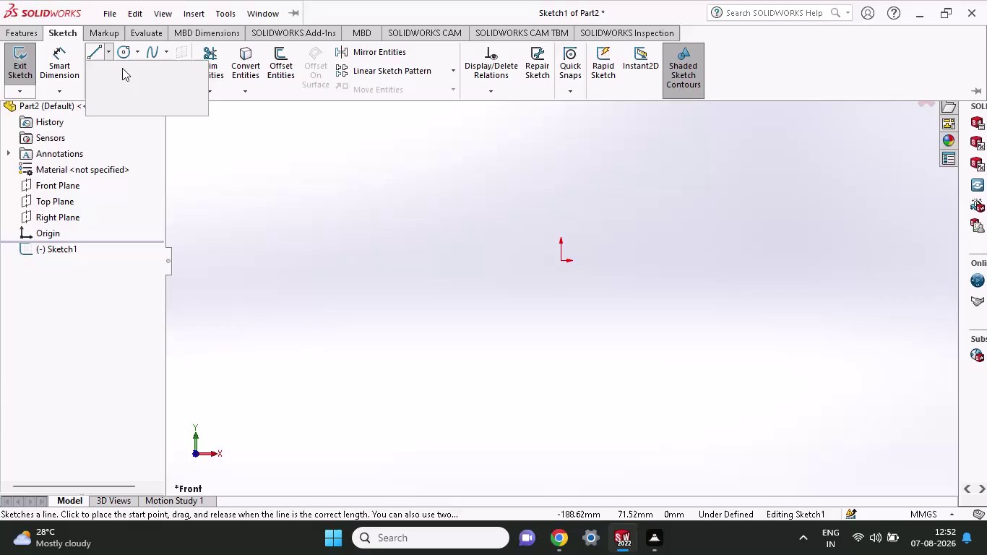
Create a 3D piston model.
Switch the sketch Line tool to the Centerline type.
click(118, 82)
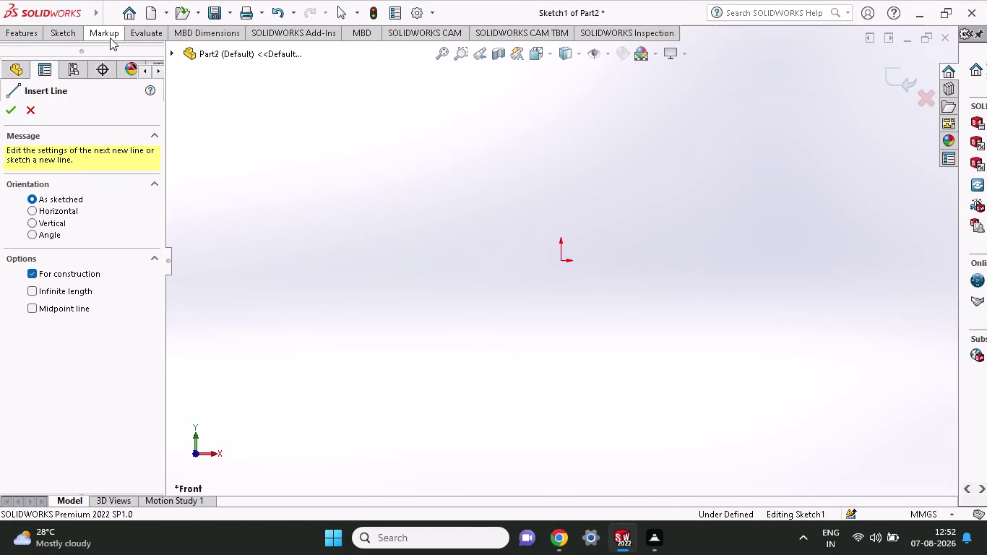
click(78, 39)
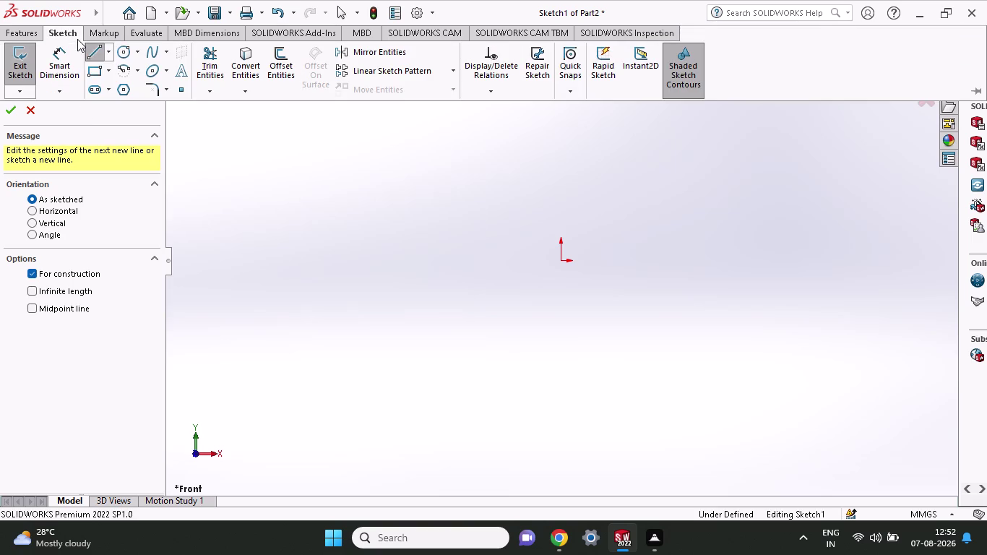
click(104, 55)
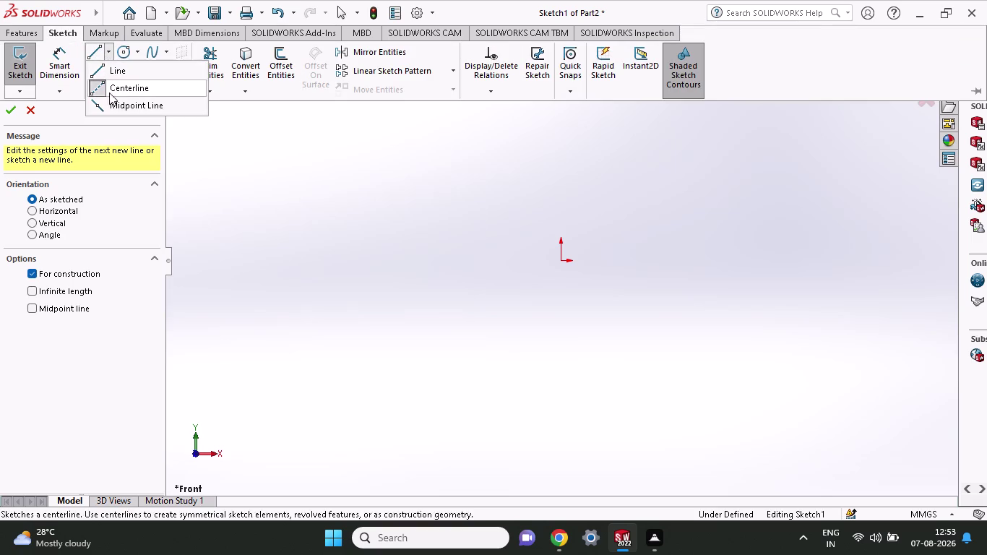
click(110, 86)
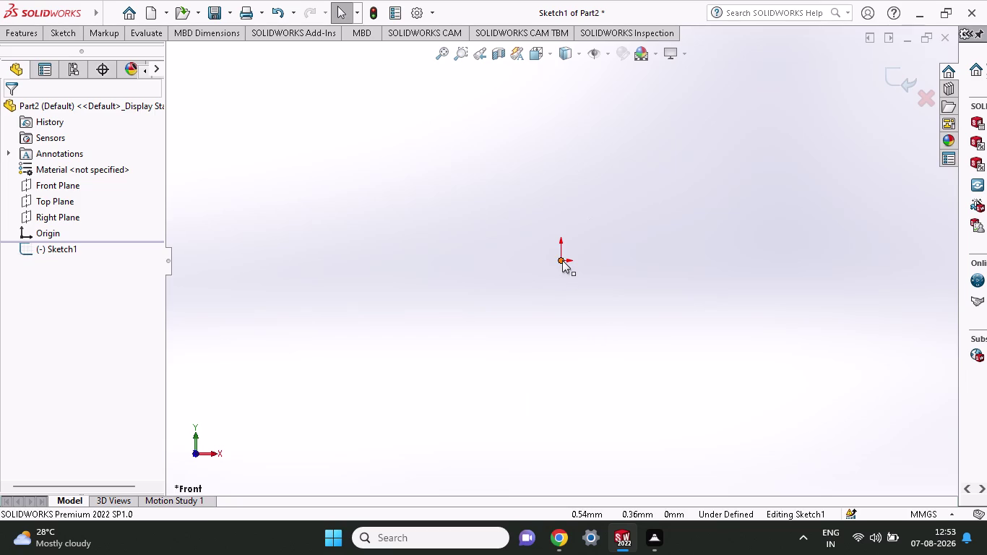
Draw a horizontal centerline about 65.53 long from the origin to the right.
click(59, 34)
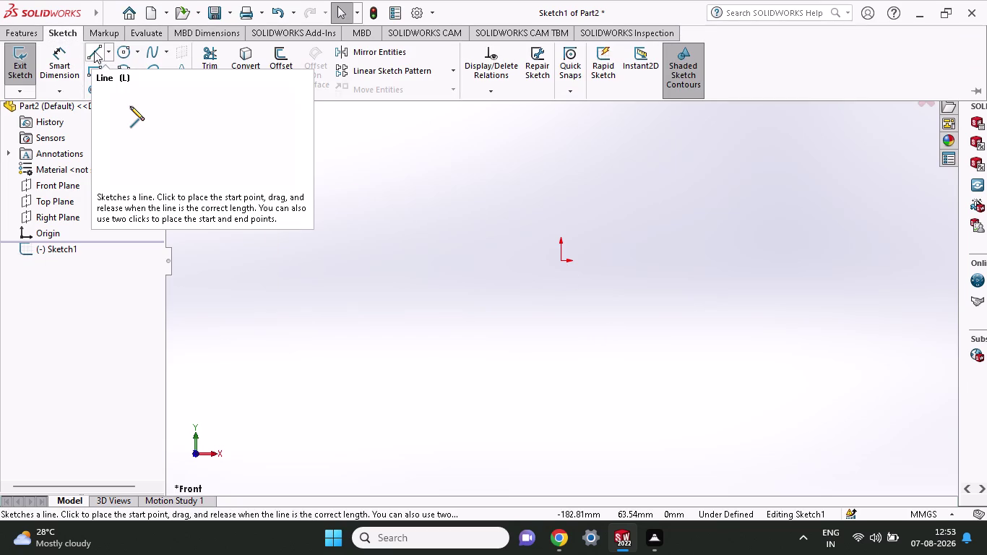
click(106, 54)
click(115, 85)
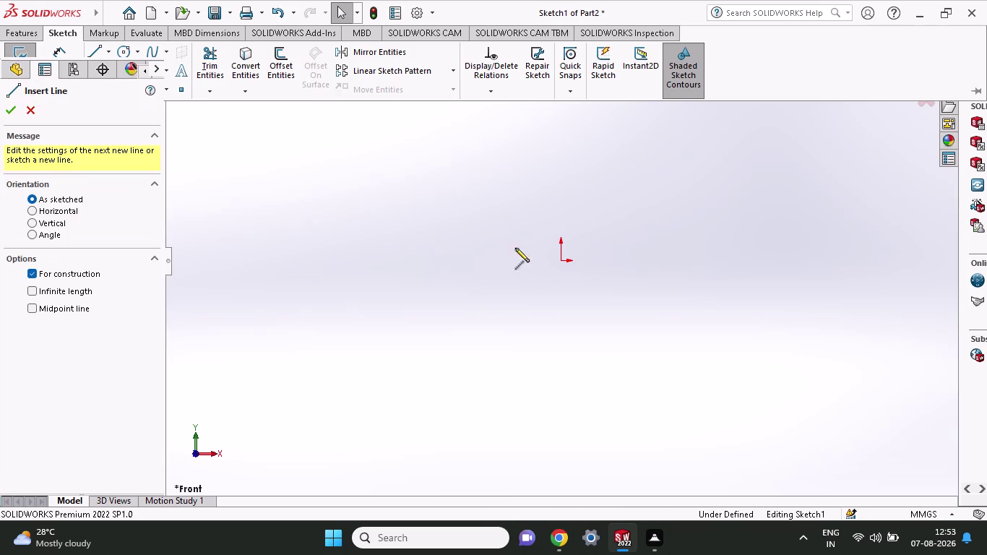
click(561, 261)
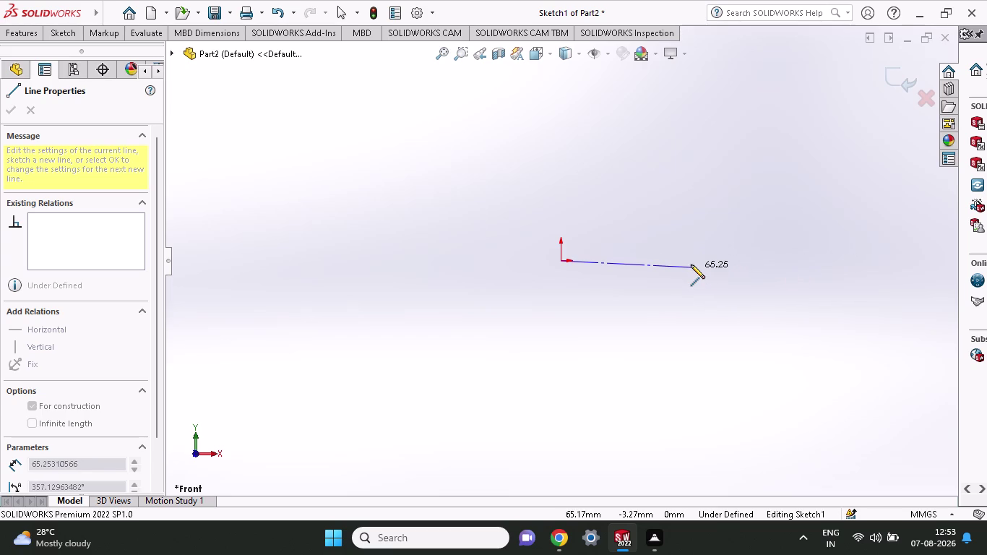
click(692, 264)
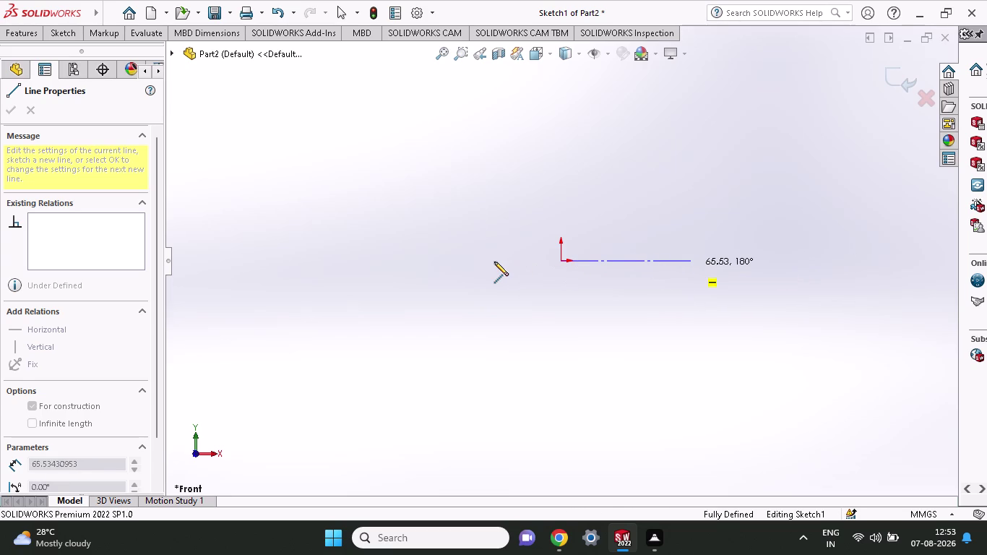
Continue the centerline left past the origin, then end the line chain.
click(415, 258)
right_click(444, 326)
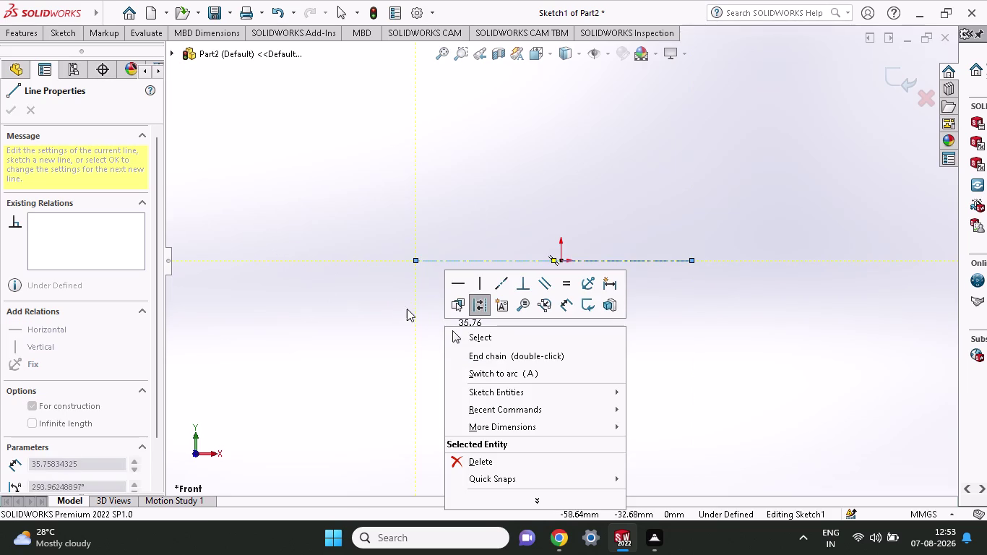
click(474, 340)
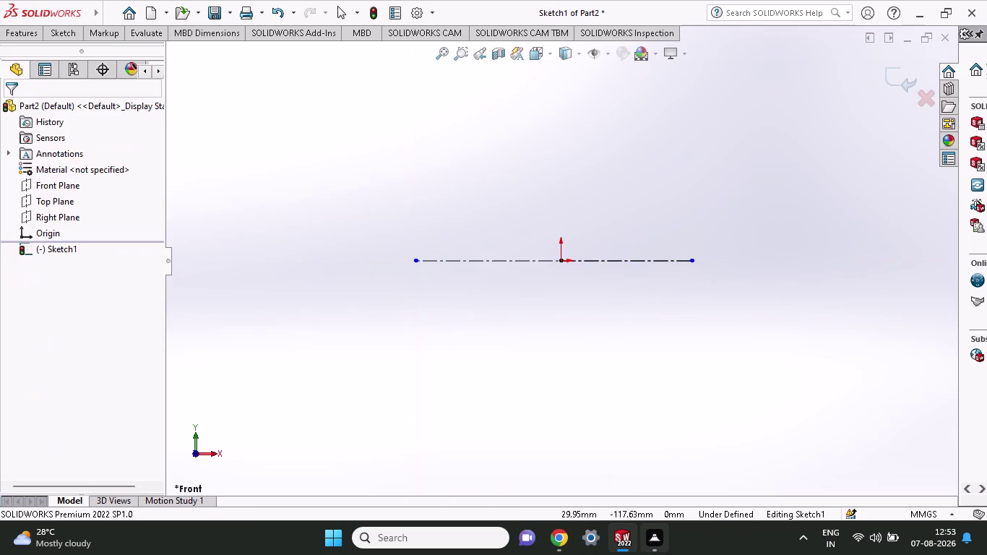
click(660, 547)
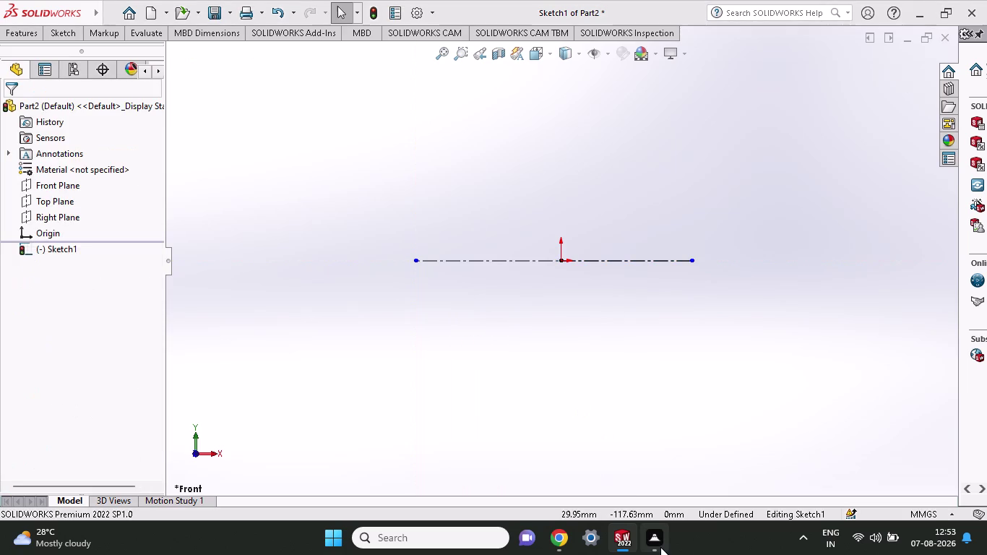